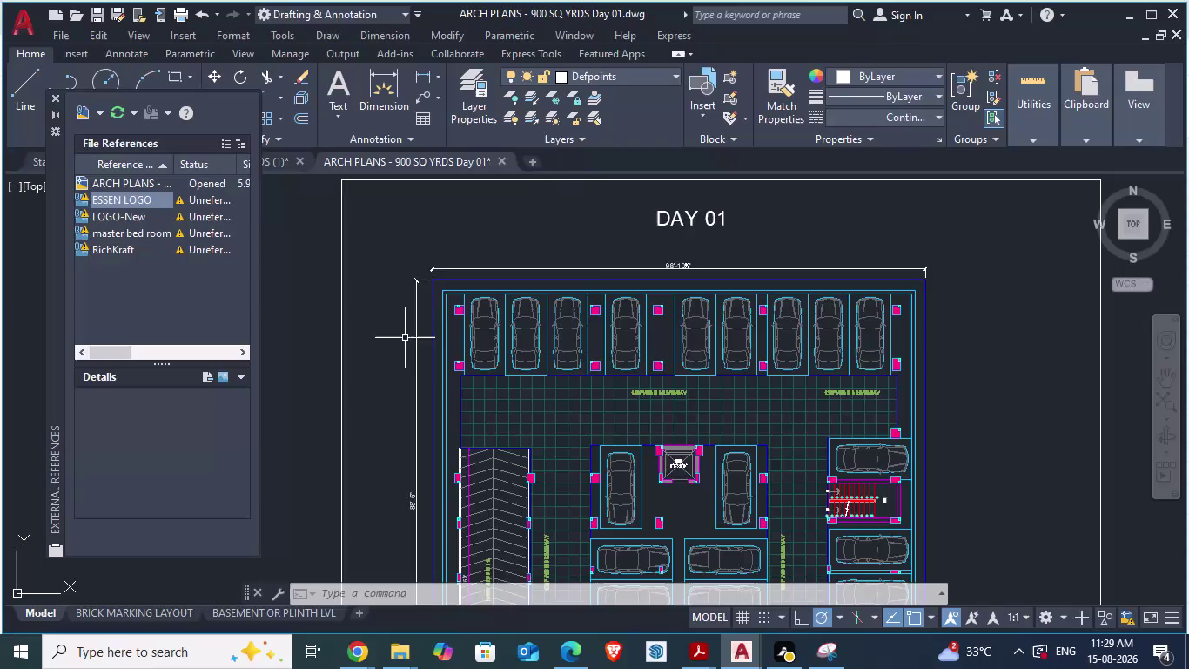
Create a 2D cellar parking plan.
Enable 'Maintain a log file' on the Open and Save tab of Options (OP) and apply.
scroll(down, 3)
scroll(up, 3)
scroll(up, 3)
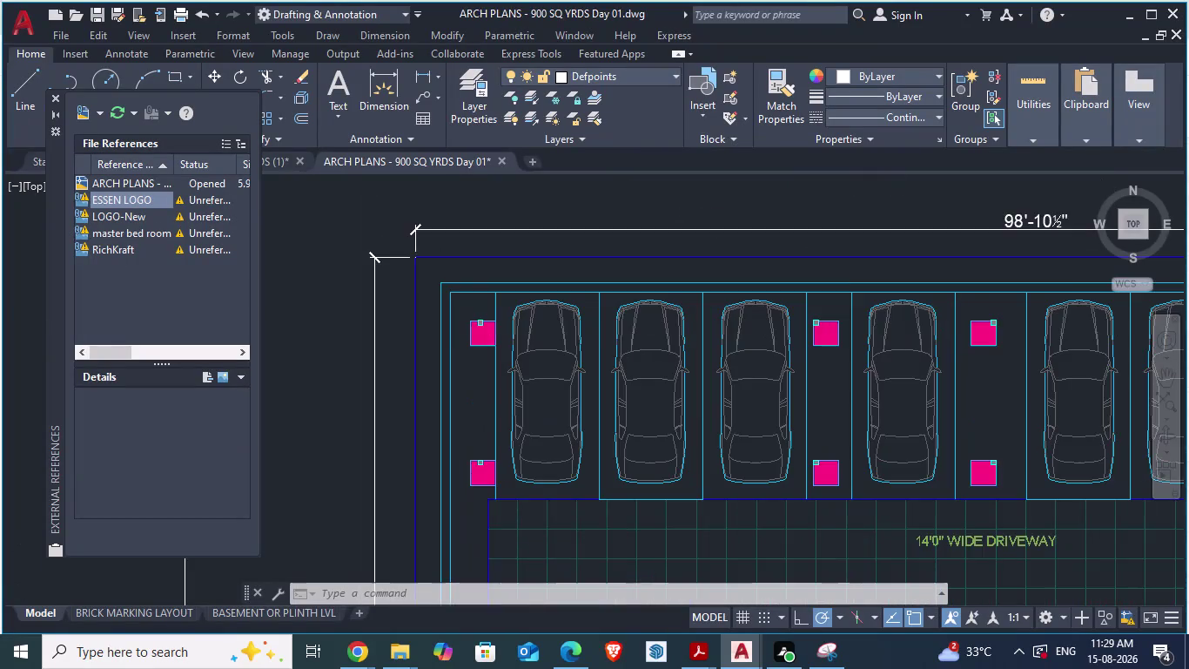
scroll(down, 3)
scroll(down, 3)
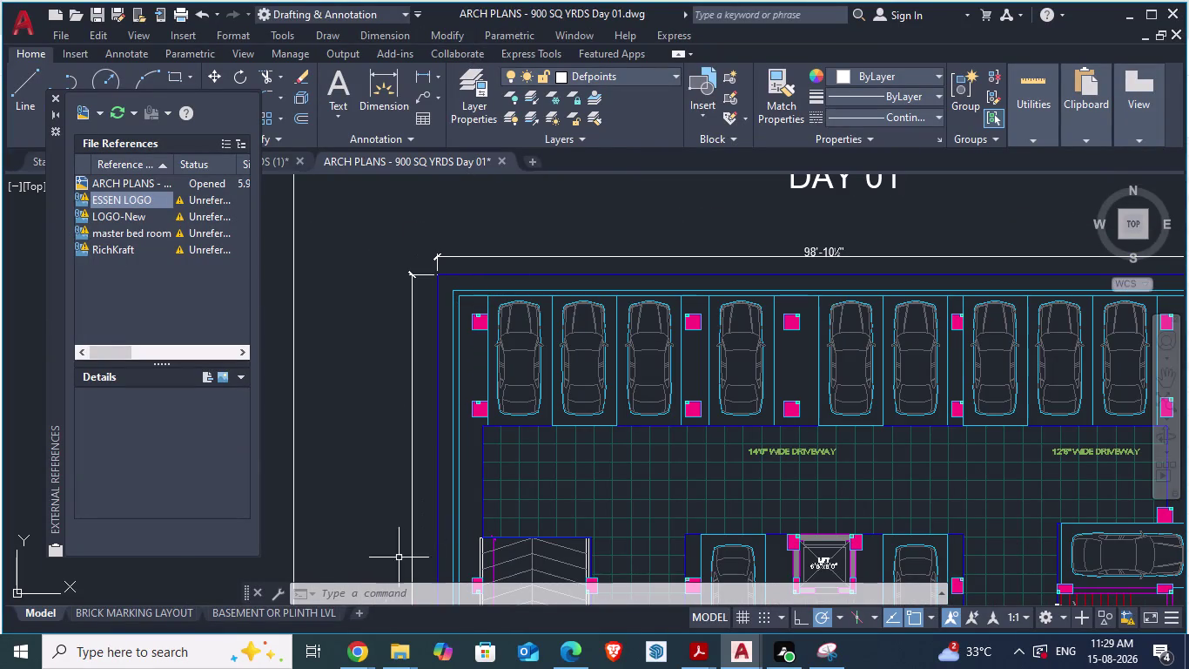
click(359, 594)
text(o)
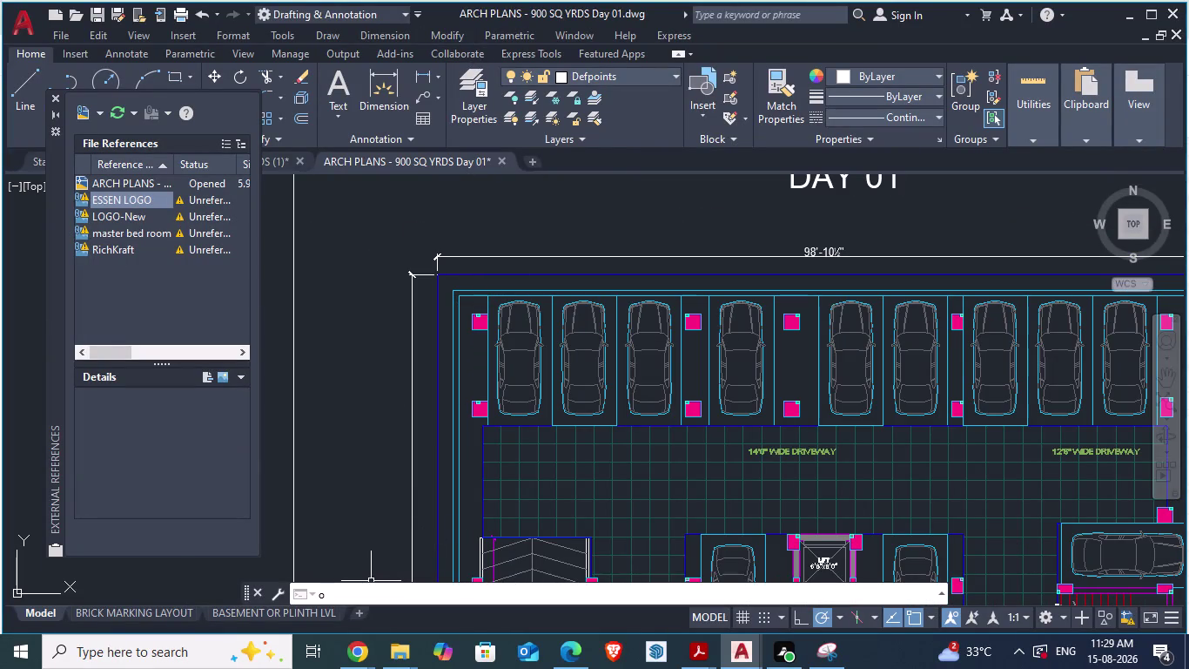
text(p)
key(Return)
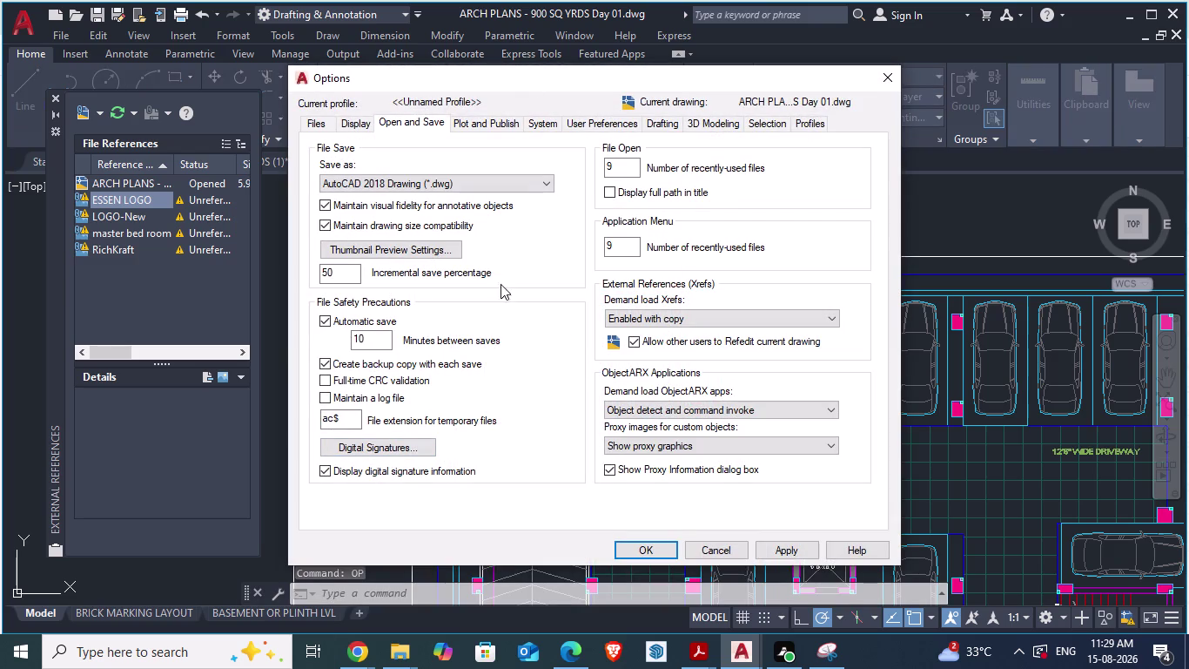
click(329, 395)
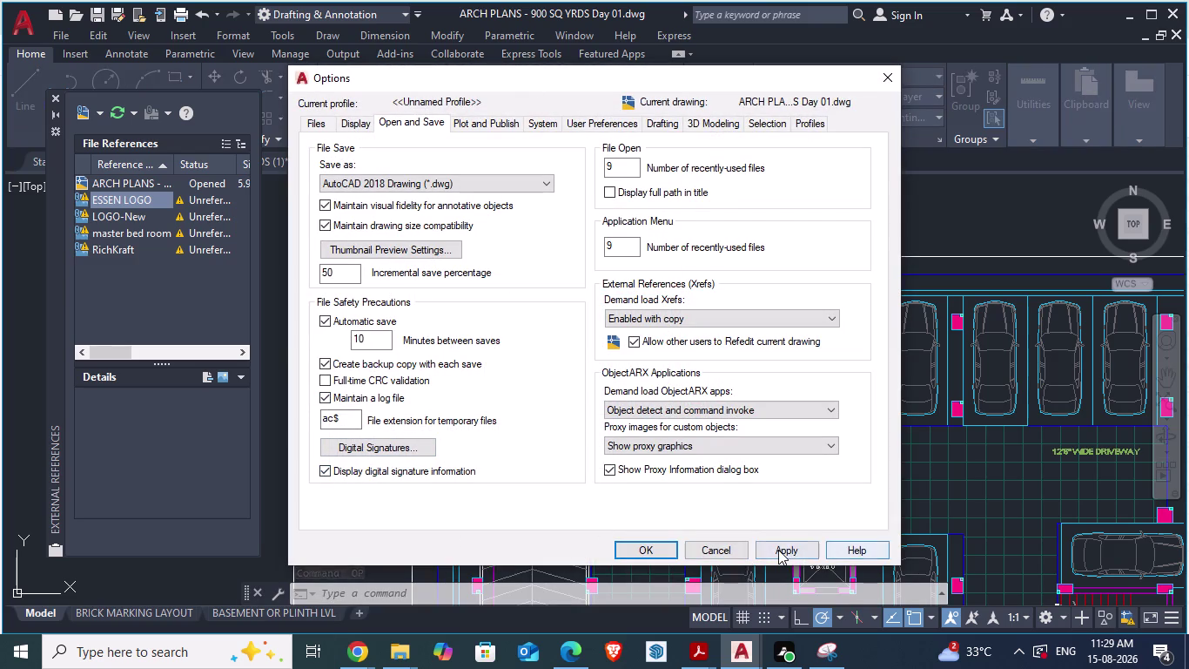
click(779, 549)
click(648, 550)
scroll(down, 3)
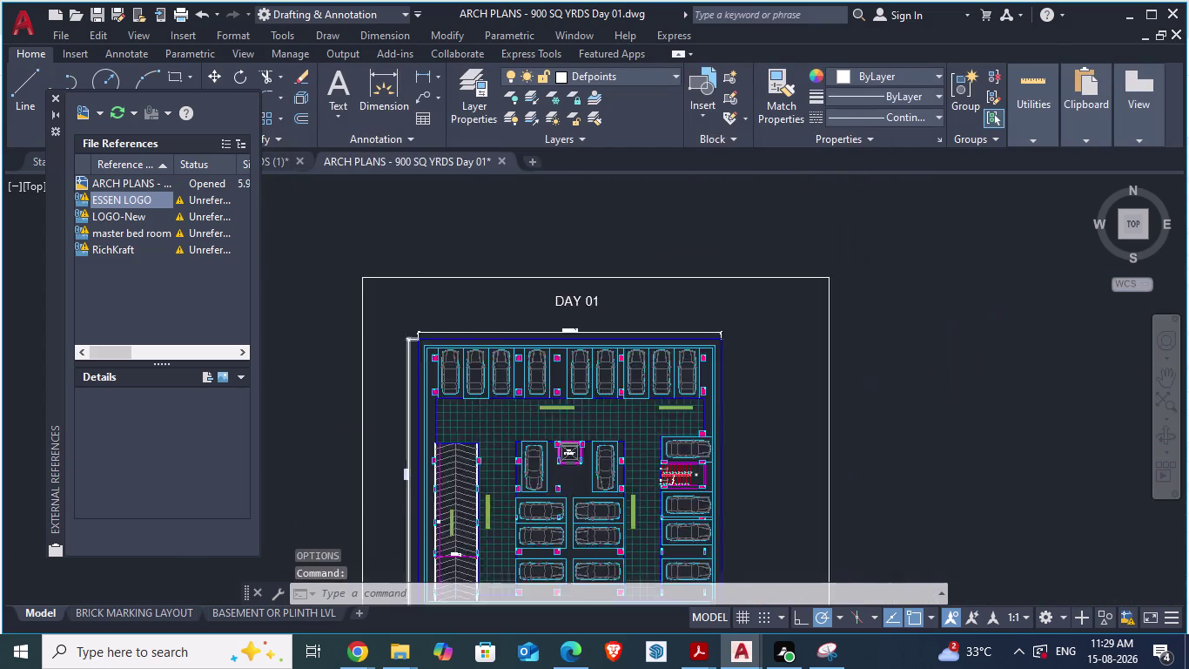
Zoom around the plan to view the road and CELLAR FLOOR title, then show the File menu.
scroll(up, 3)
scroll(up, 3)
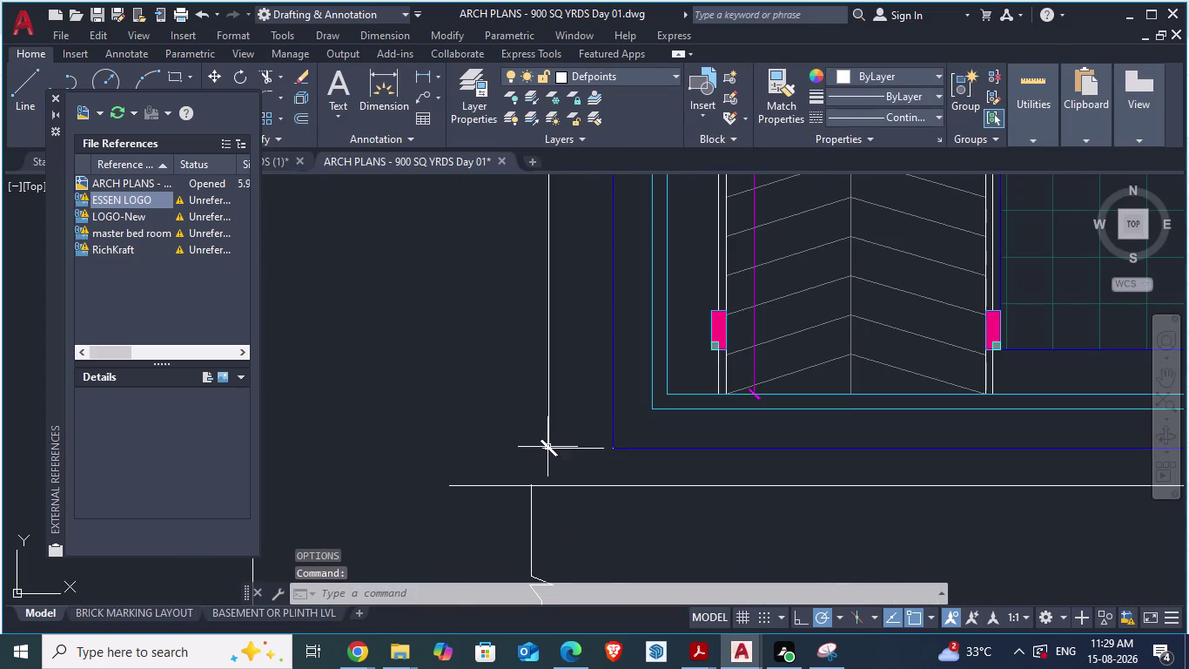
scroll(down, 3)
scroll(up, 3)
scroll(down, 3)
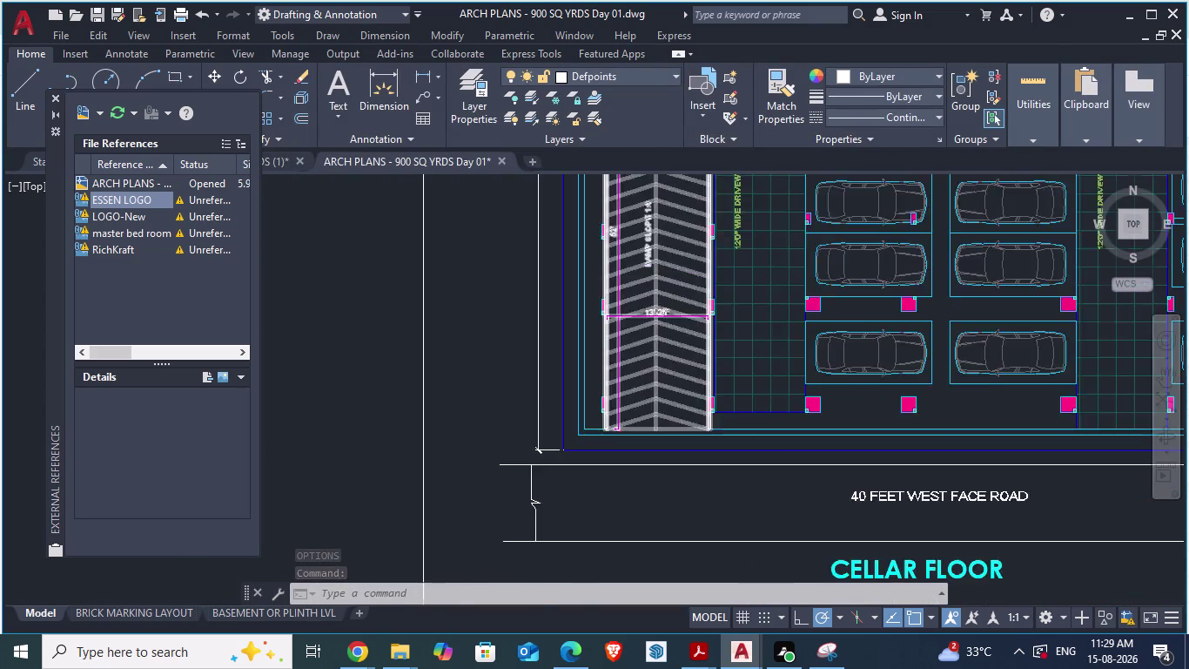
scroll(down, 3)
scroll(up, 3)
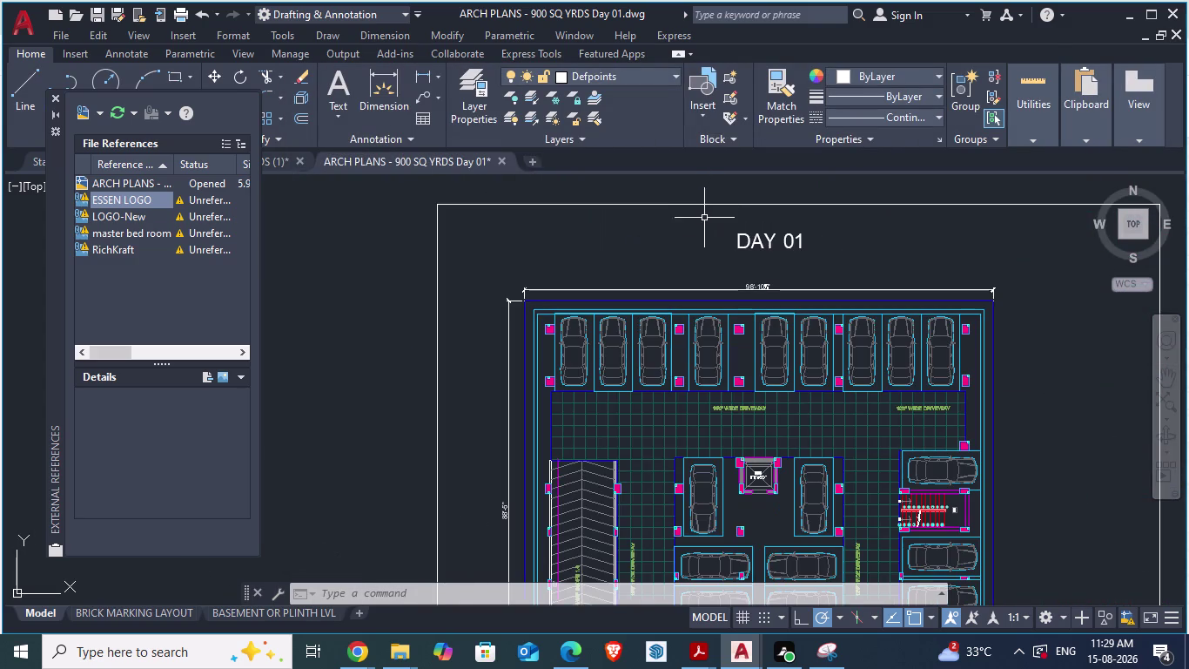
scroll(up, 3)
scroll(down, 3)
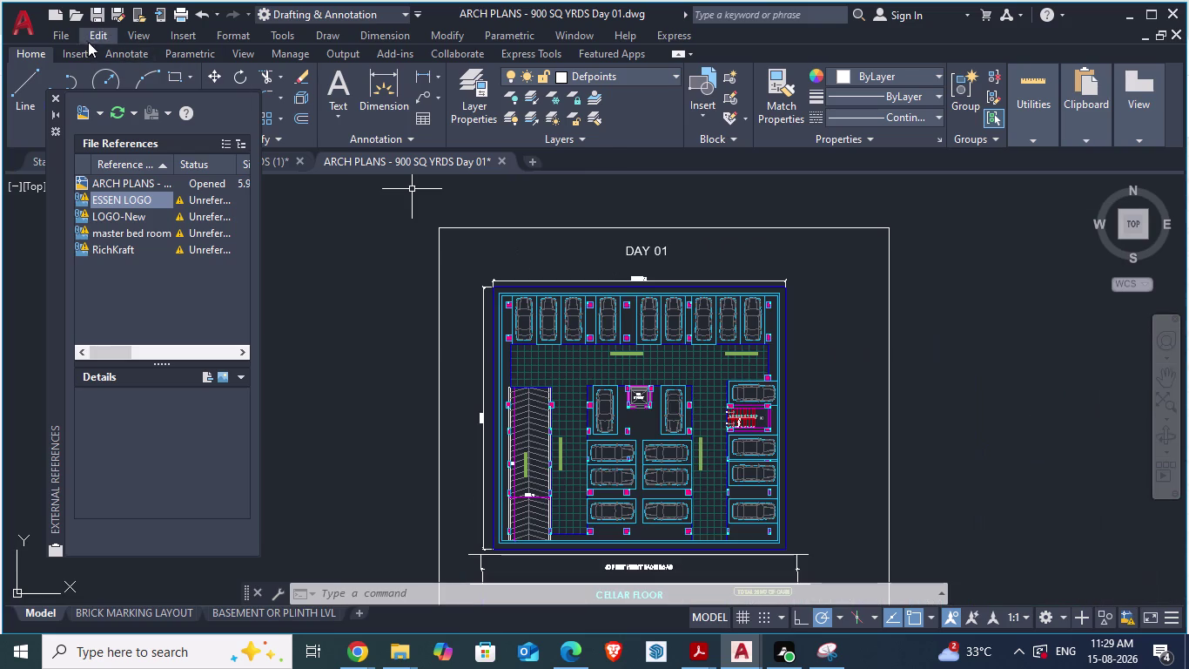
click(64, 37)
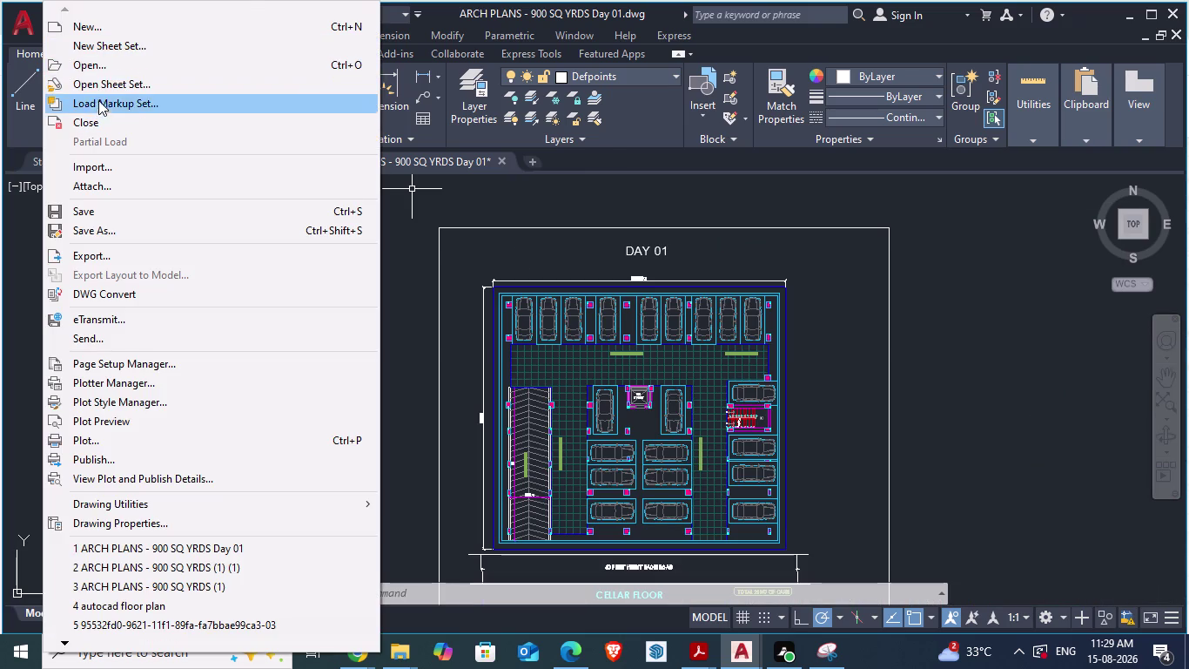
Create the blank drawing Drawing1 from the acadiso template.
click(106, 30)
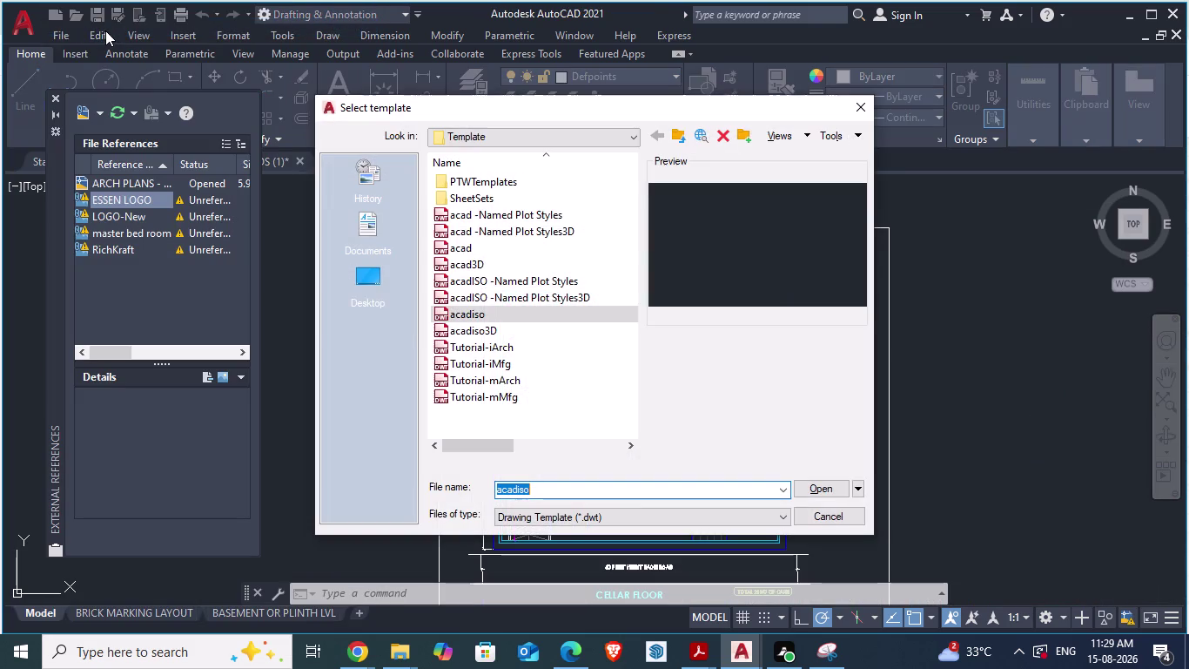
click(816, 489)
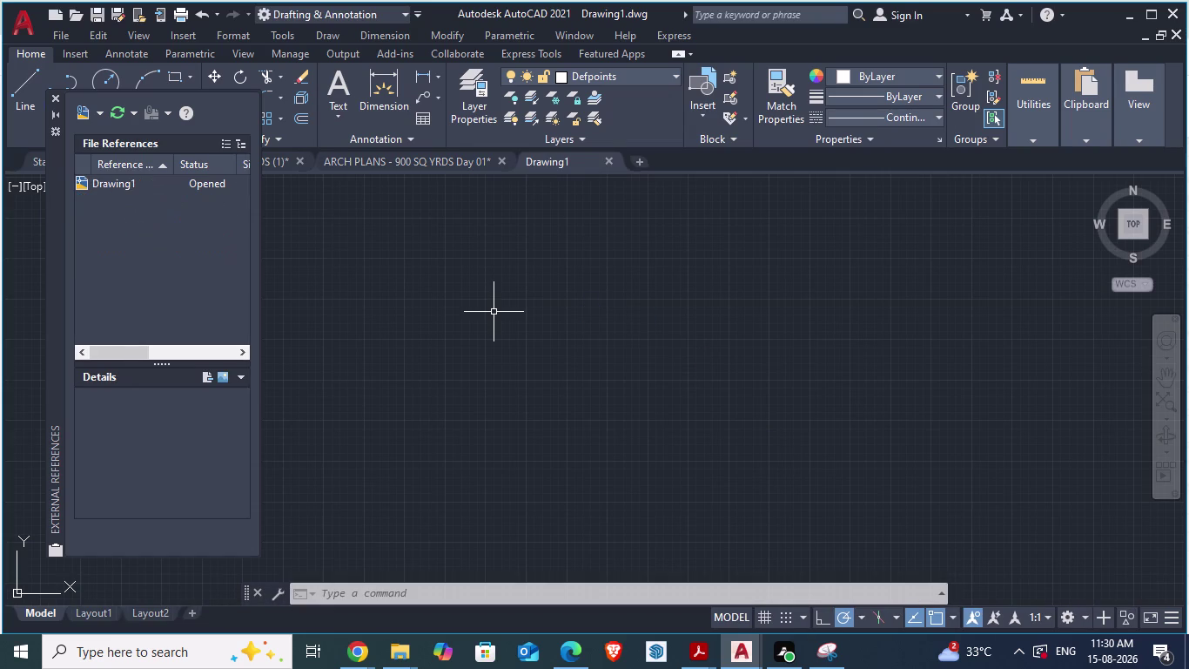
click(57, 35)
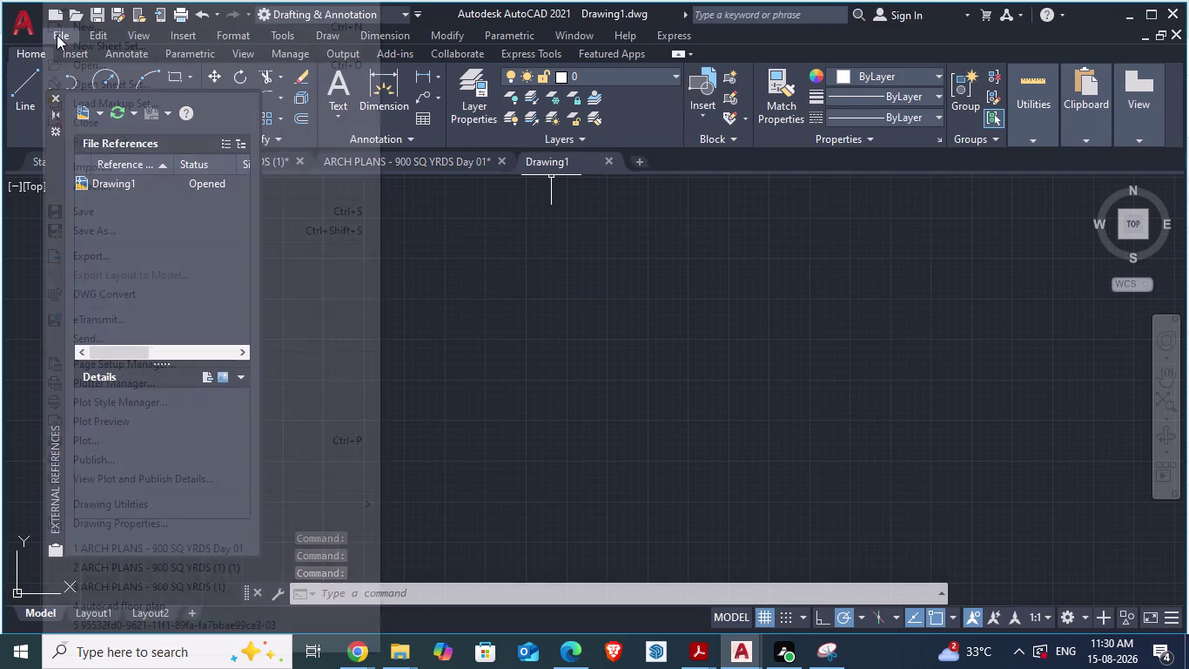
Save the drawing as 'cellar day1' in Desktop > Intern > 15-8-26.
click(111, 231)
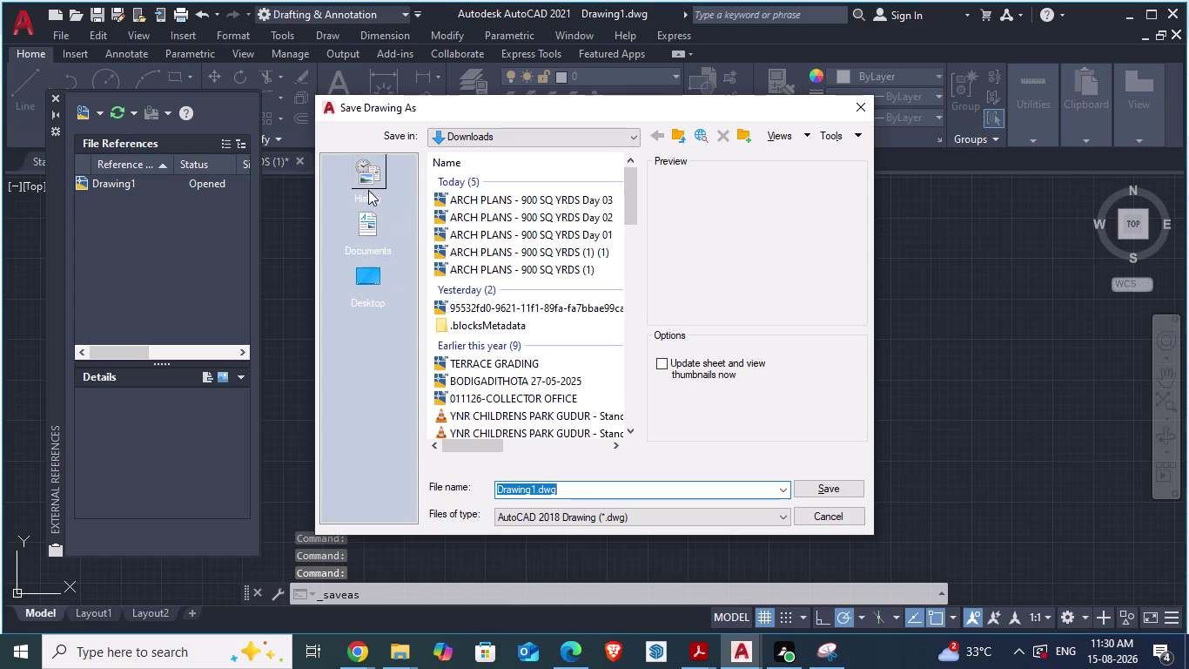
double_click(366, 283)
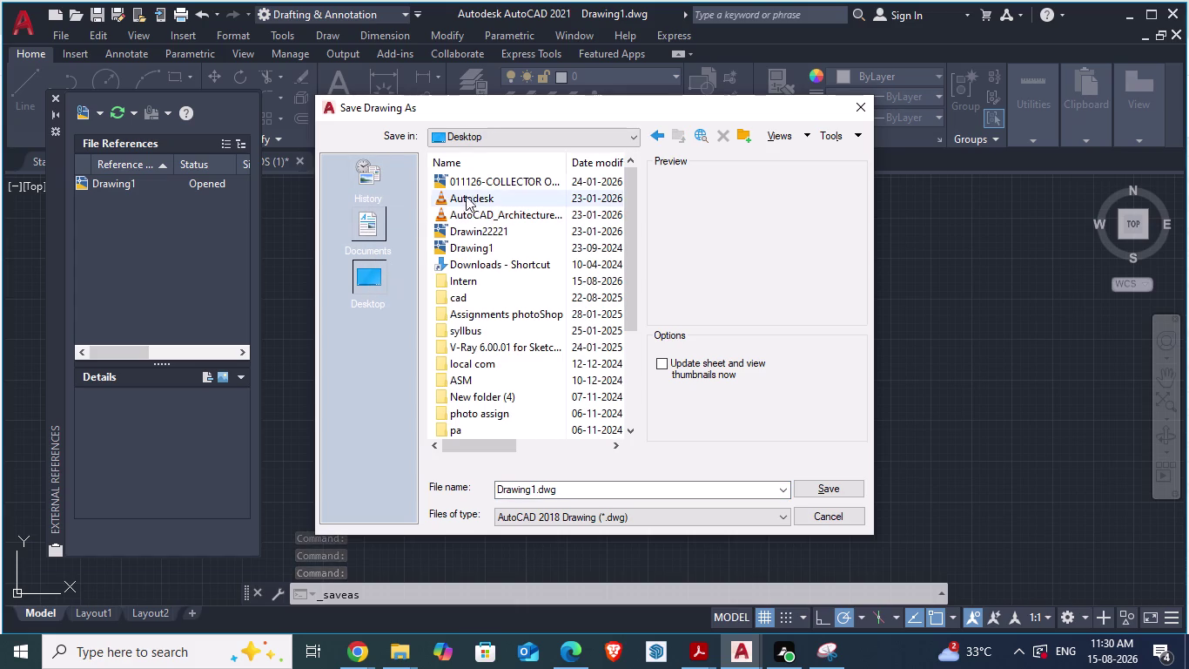
double_click(470, 282)
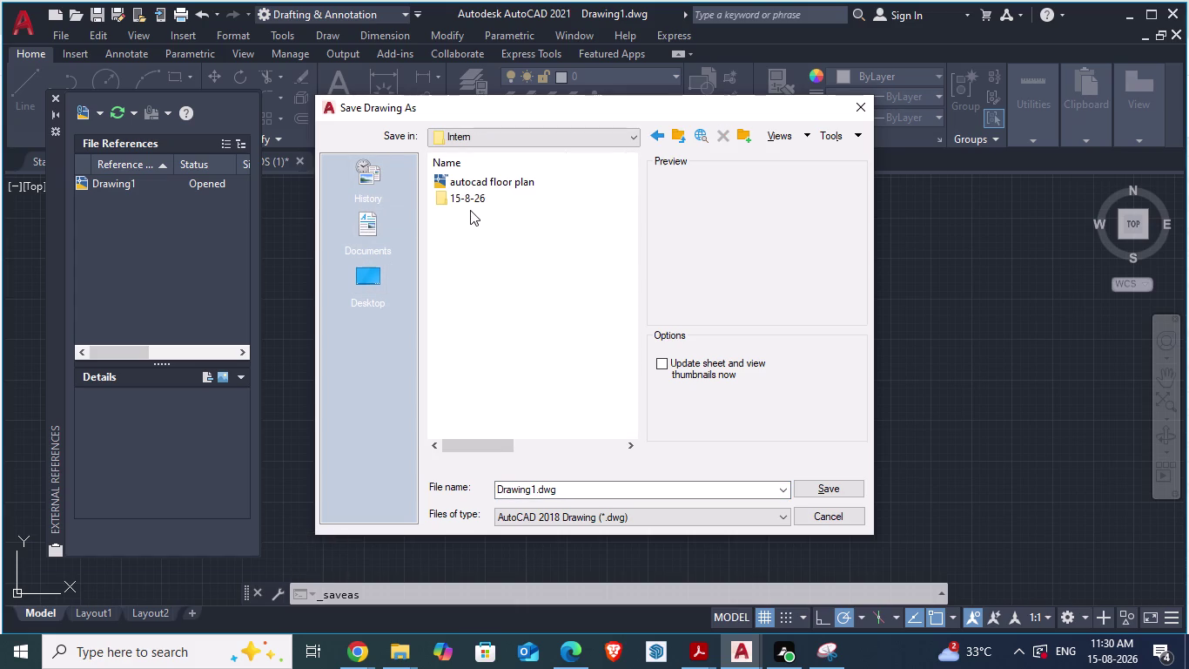
double_click(468, 204)
click(506, 306)
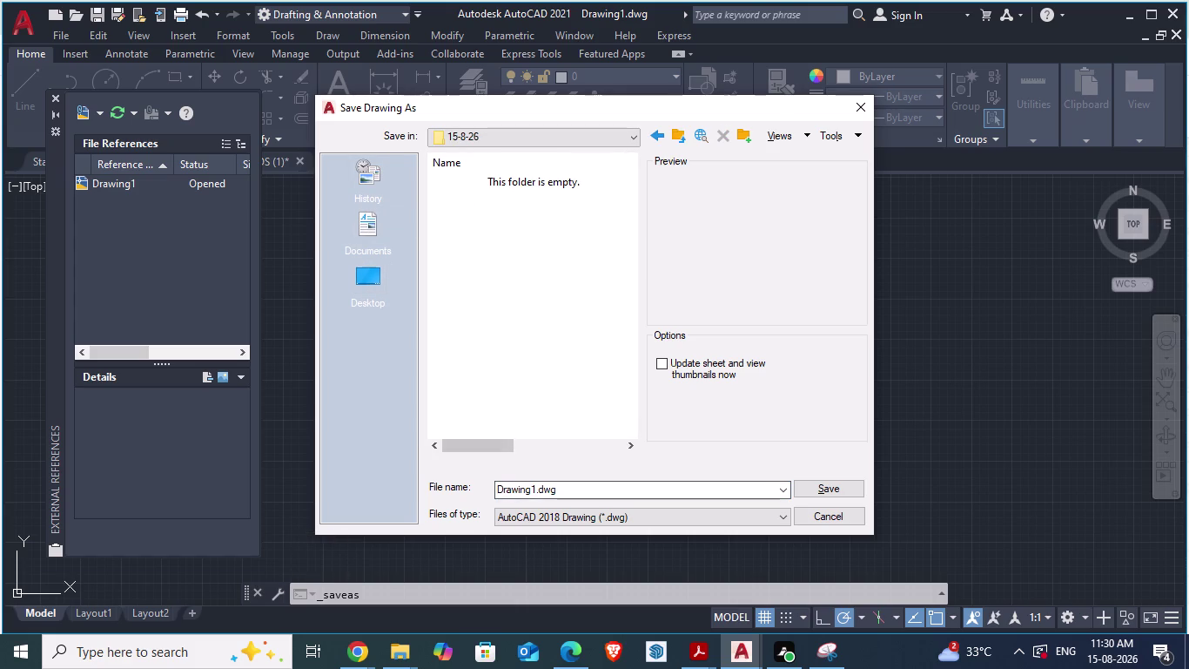
click(567, 484)
text(cel)
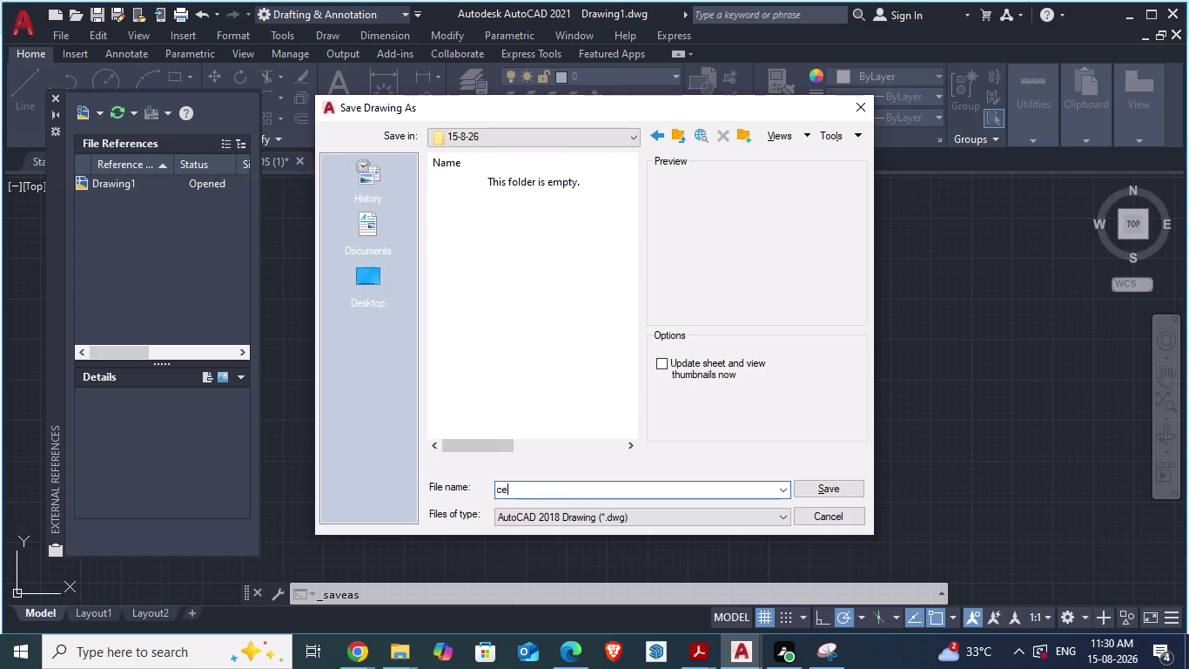
text(lar)
key(space)
text(day)
key(1)
click(823, 485)
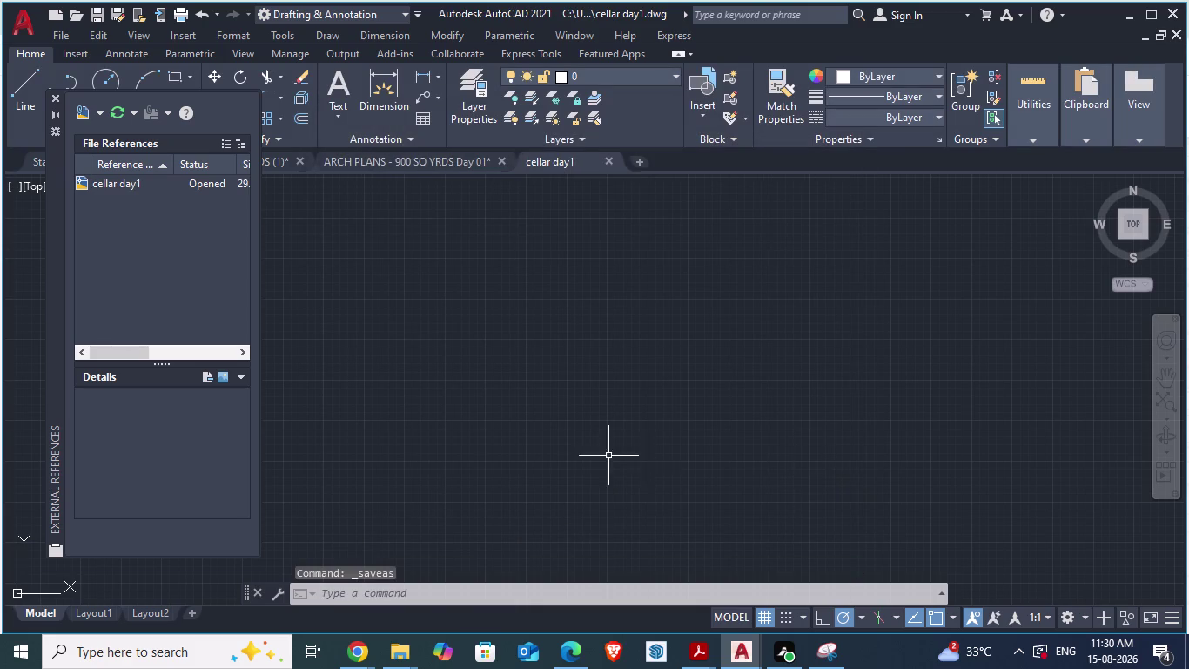
Return to the ARCH PLANS - 900 SQ YRDS Day 01 parking plan and its External References palette.
scroll(down, 3)
scroll(down, 3)
scroll(down, 3)
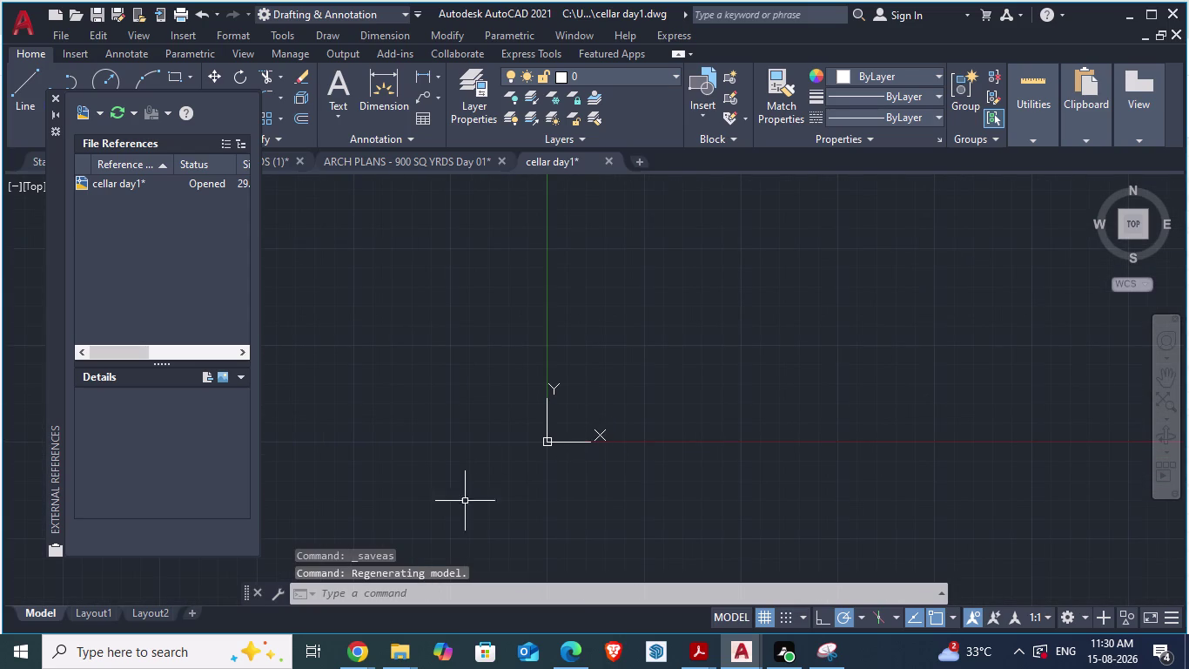
scroll(down, 3)
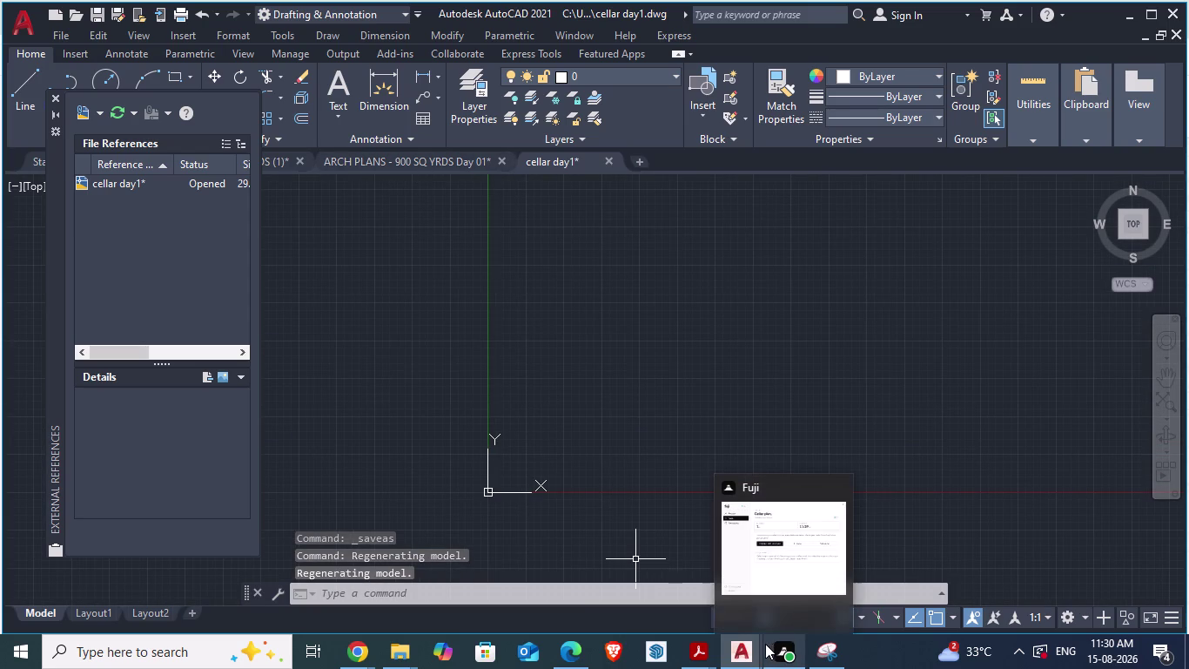
click(734, 577)
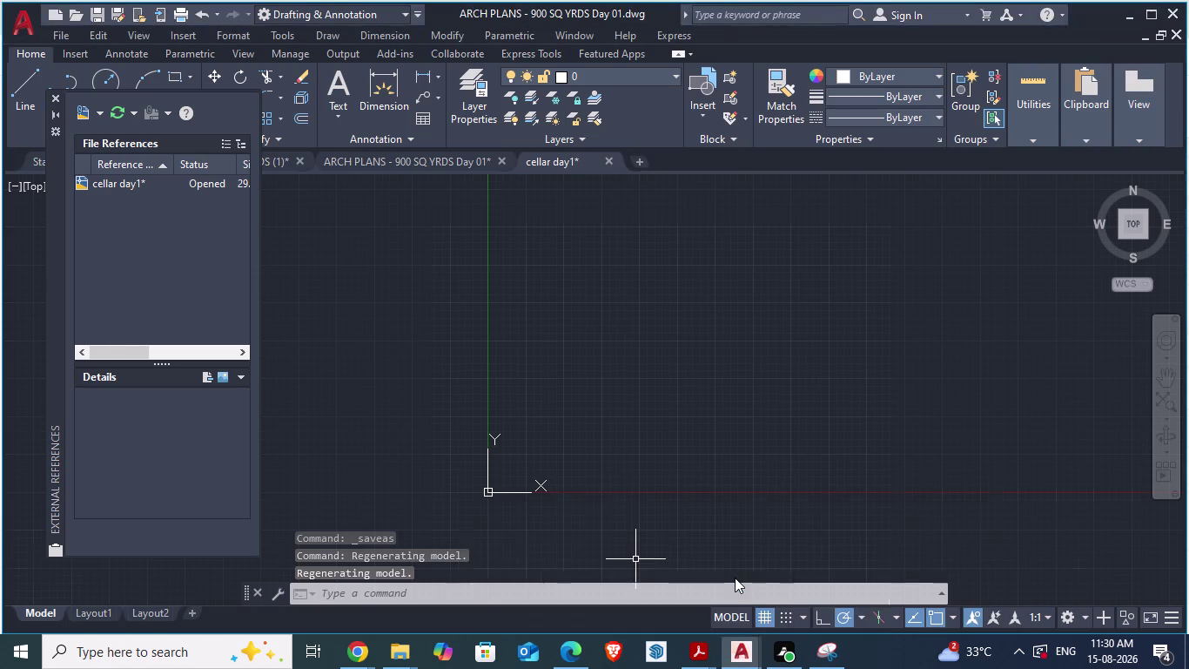
scroll(up, 3)
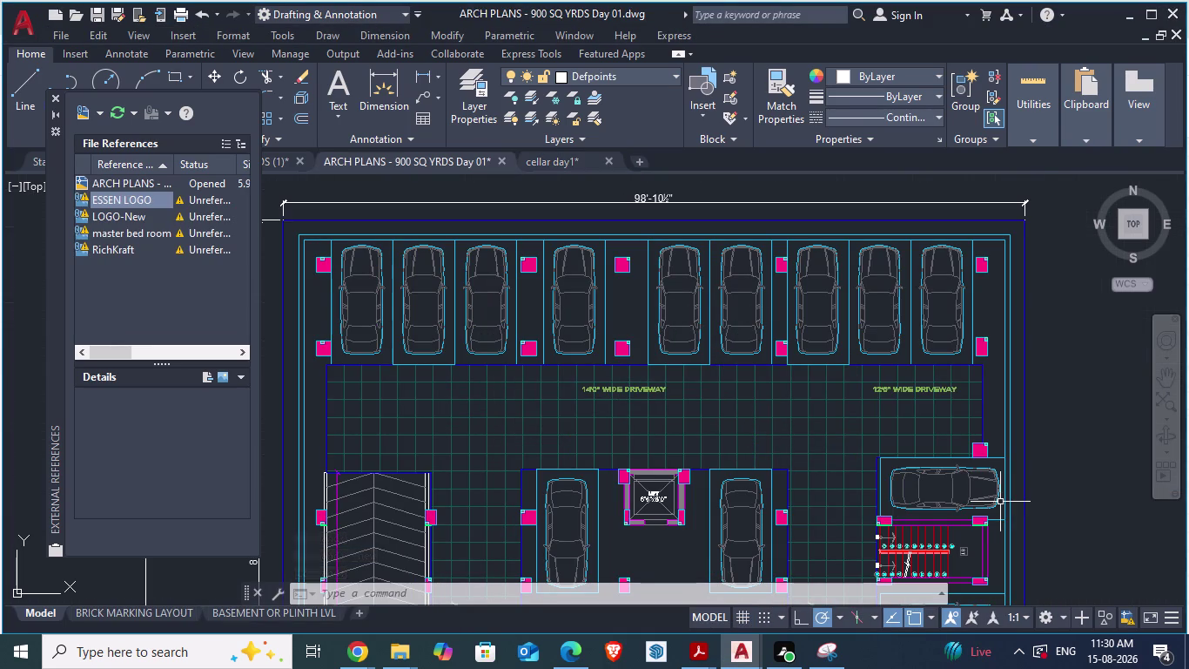
Inspect the parking layout and its car block, then display the 32 x 37 ground column plan PDF.
scroll(down, 3)
scroll(down, 3)
scroll(up, 3)
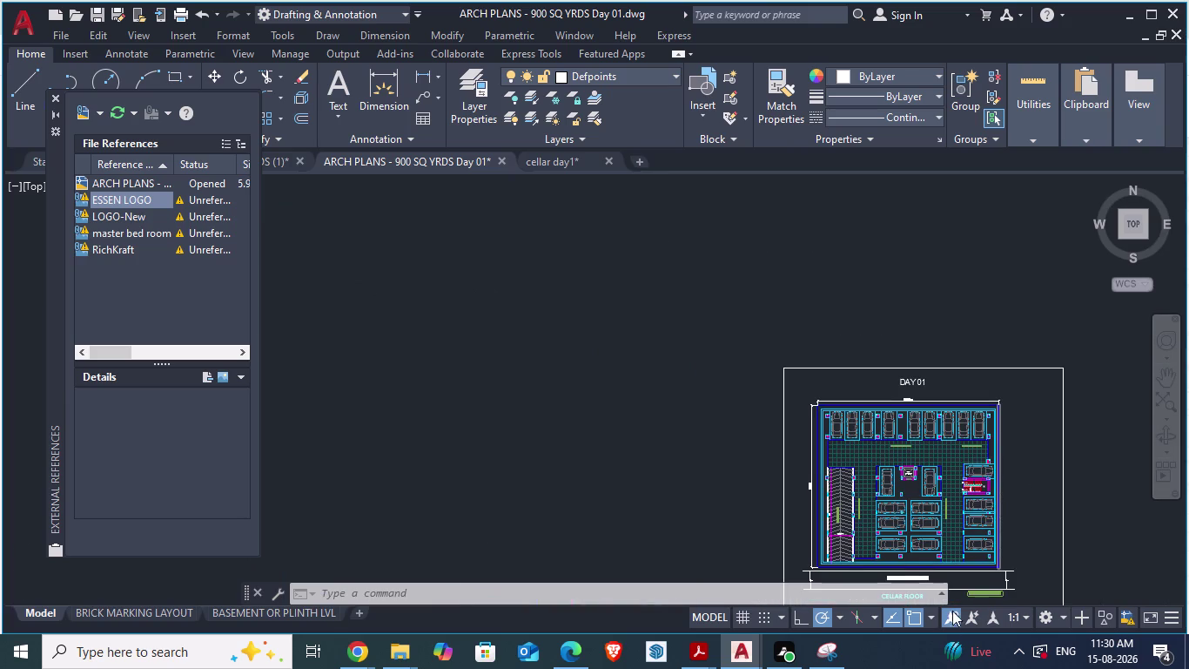
scroll(up, 3)
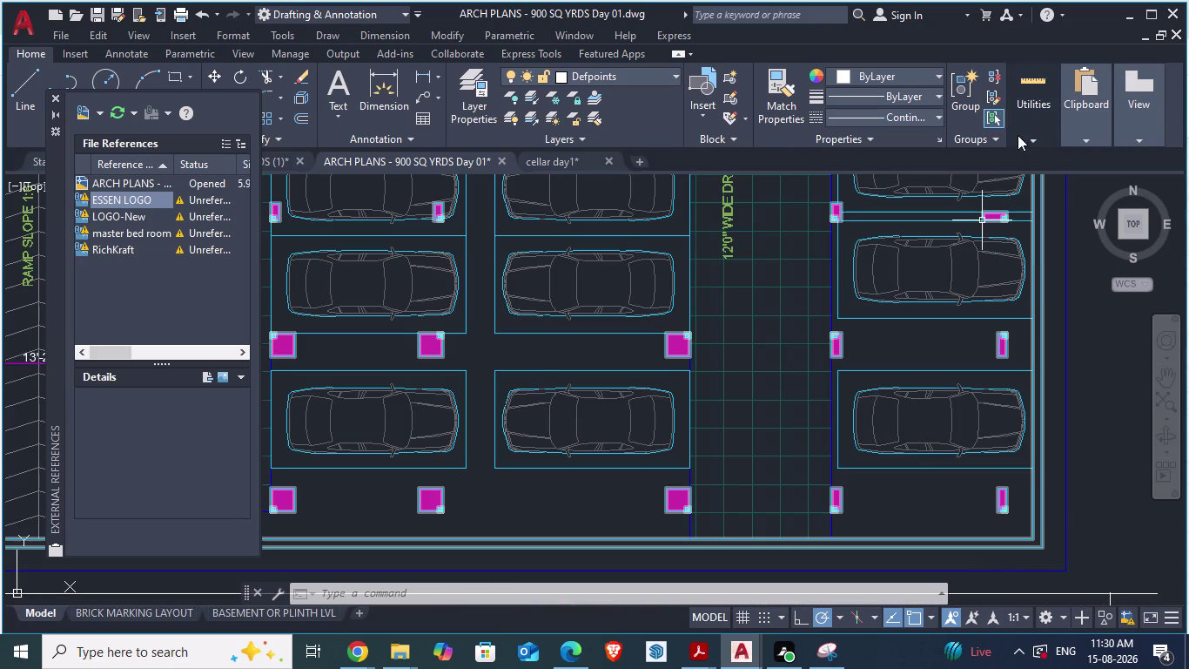
click(729, 134)
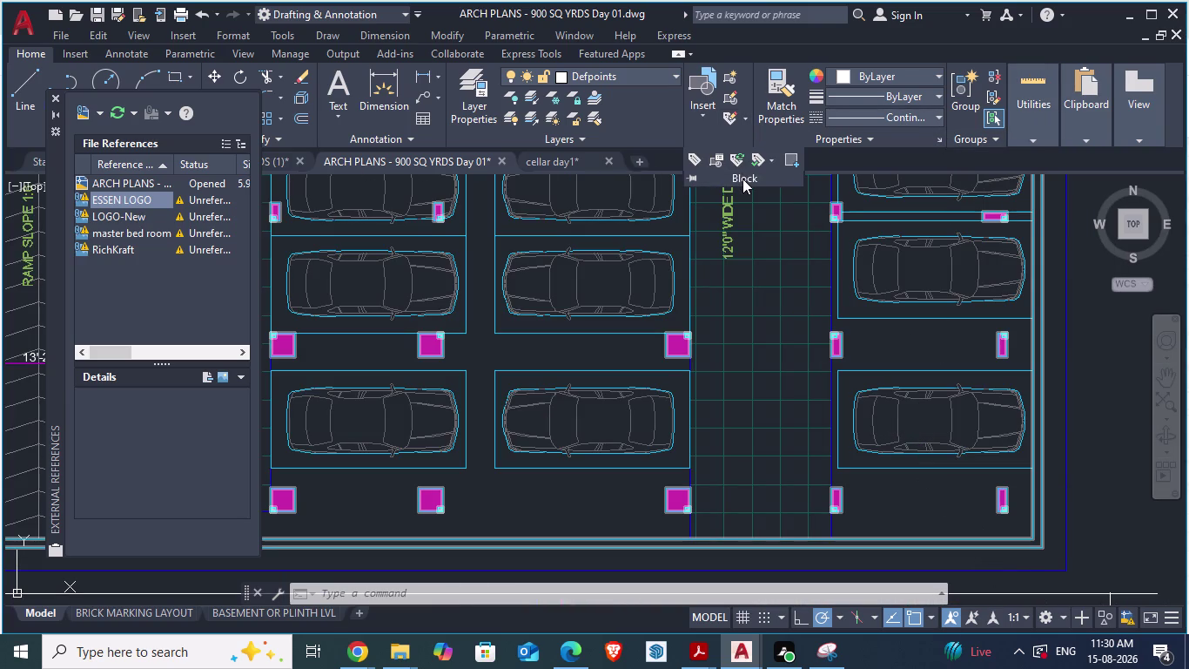
click(742, 179)
click(734, 137)
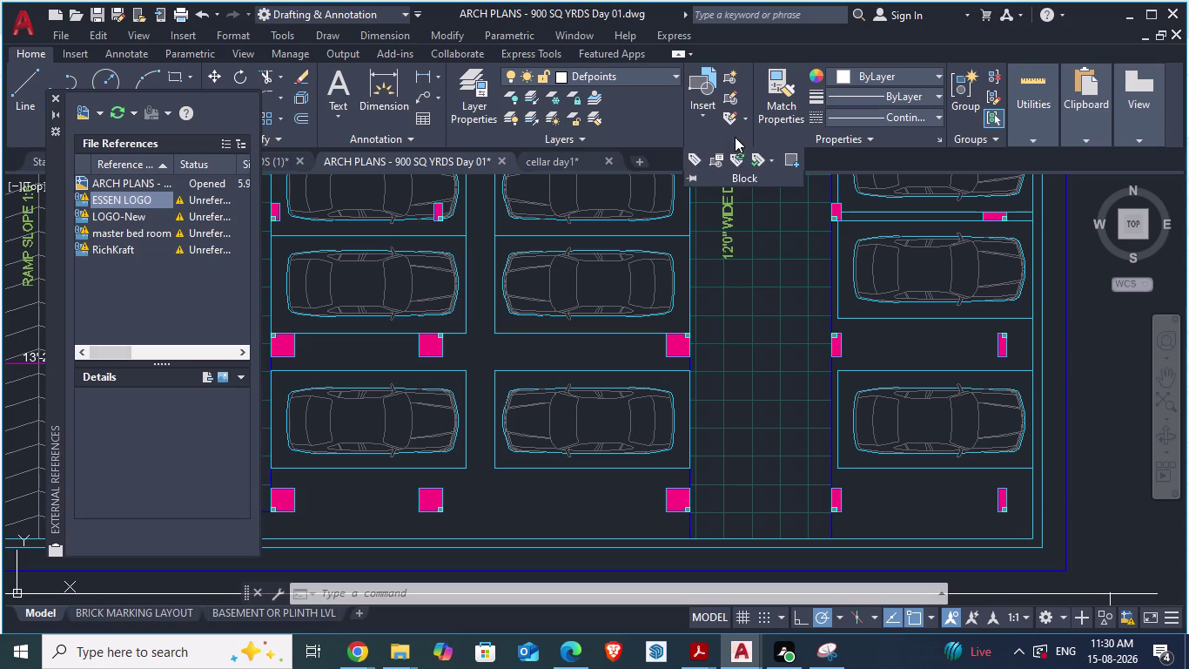
click(741, 172)
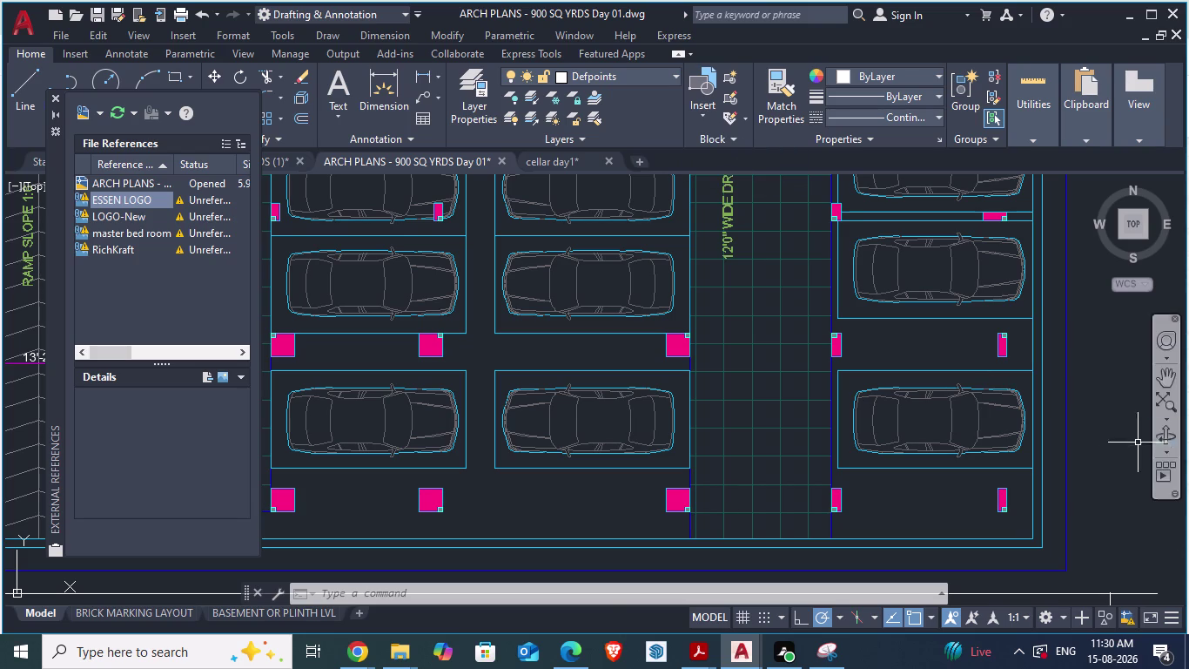
click(1120, 443)
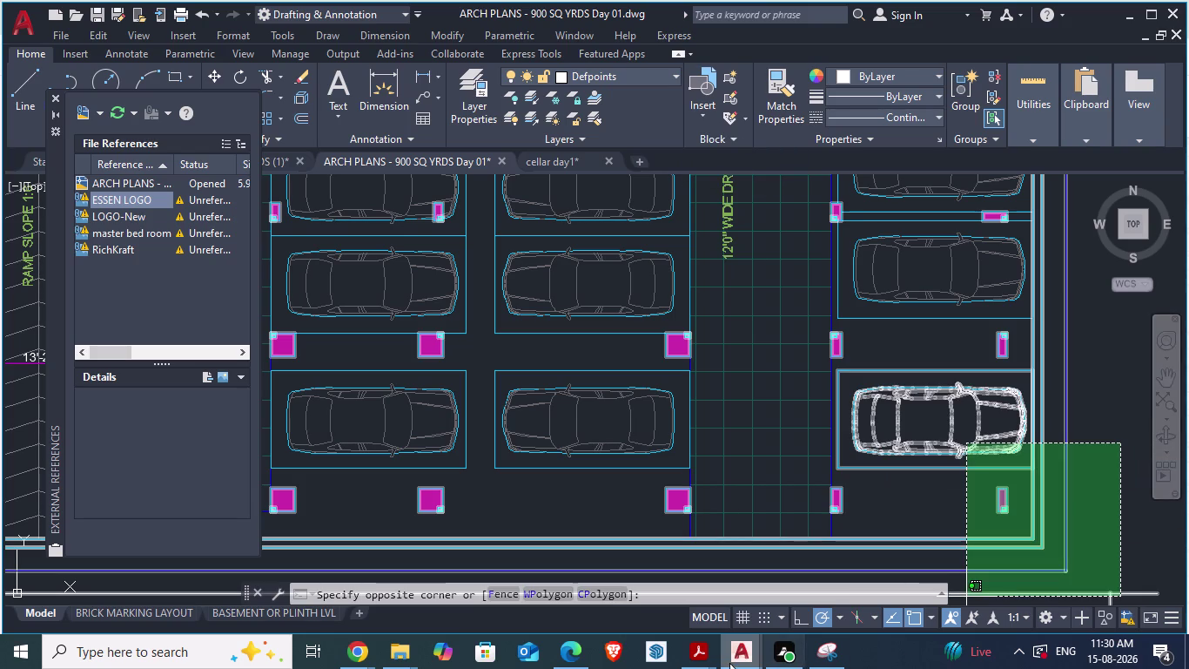
click(692, 648)
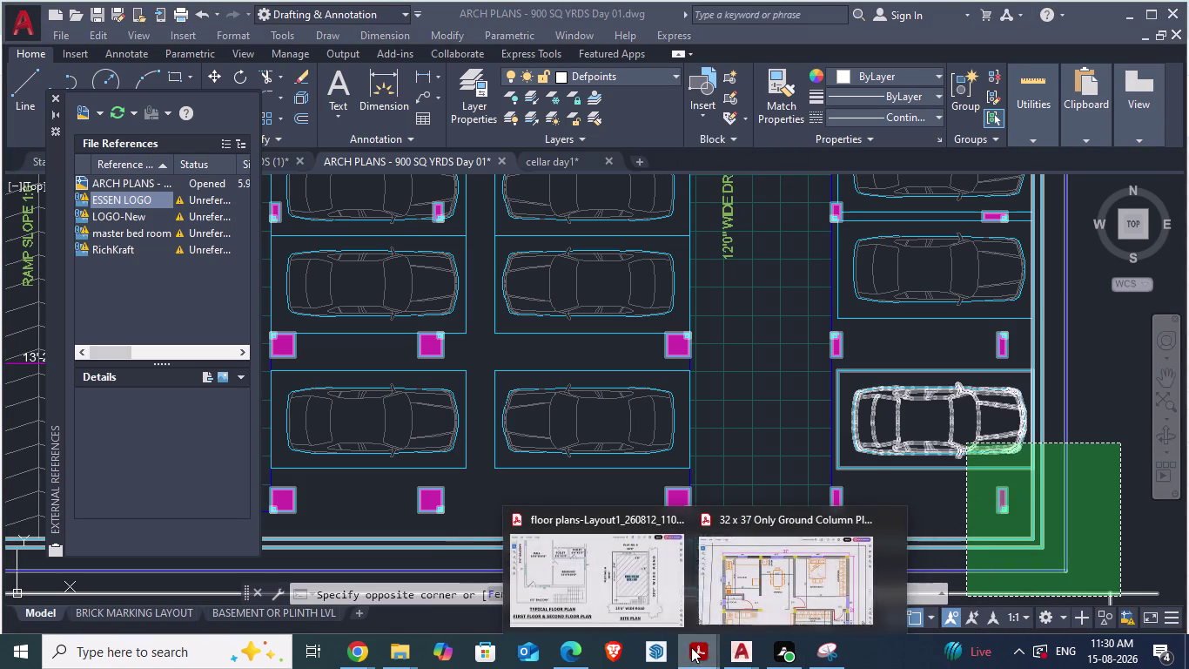
click(756, 555)
Scroll through the ground floor plan PDF to review its rooms.
scroll(down, 3)
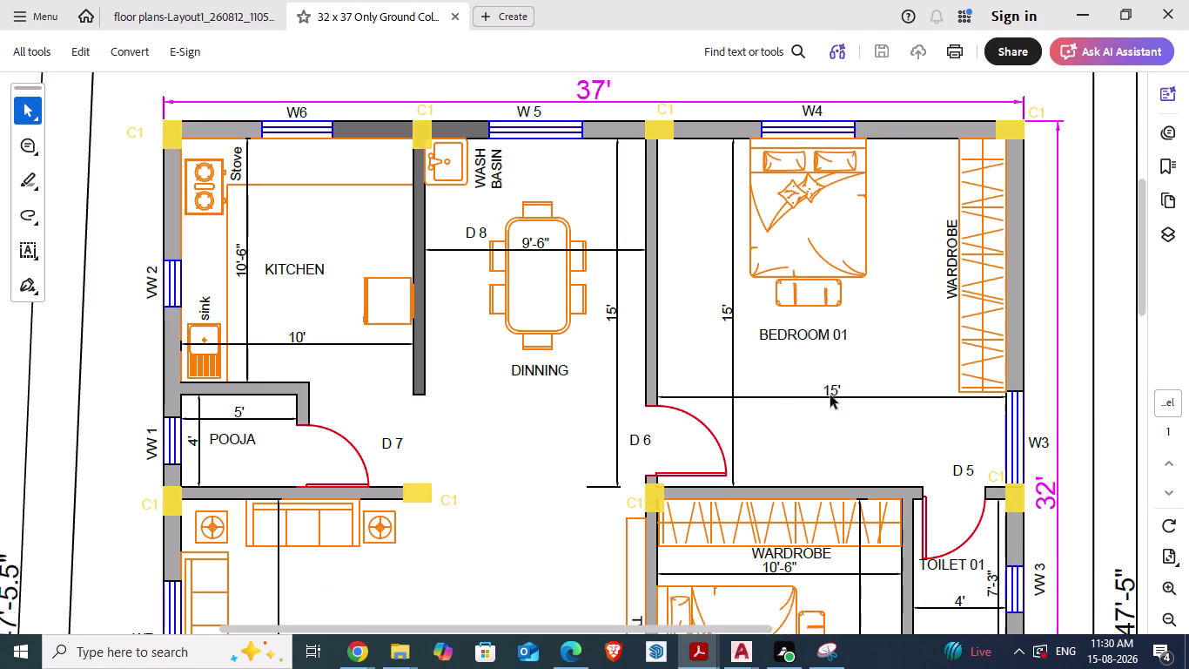
scroll(down, 3)
scroll(down, 3)
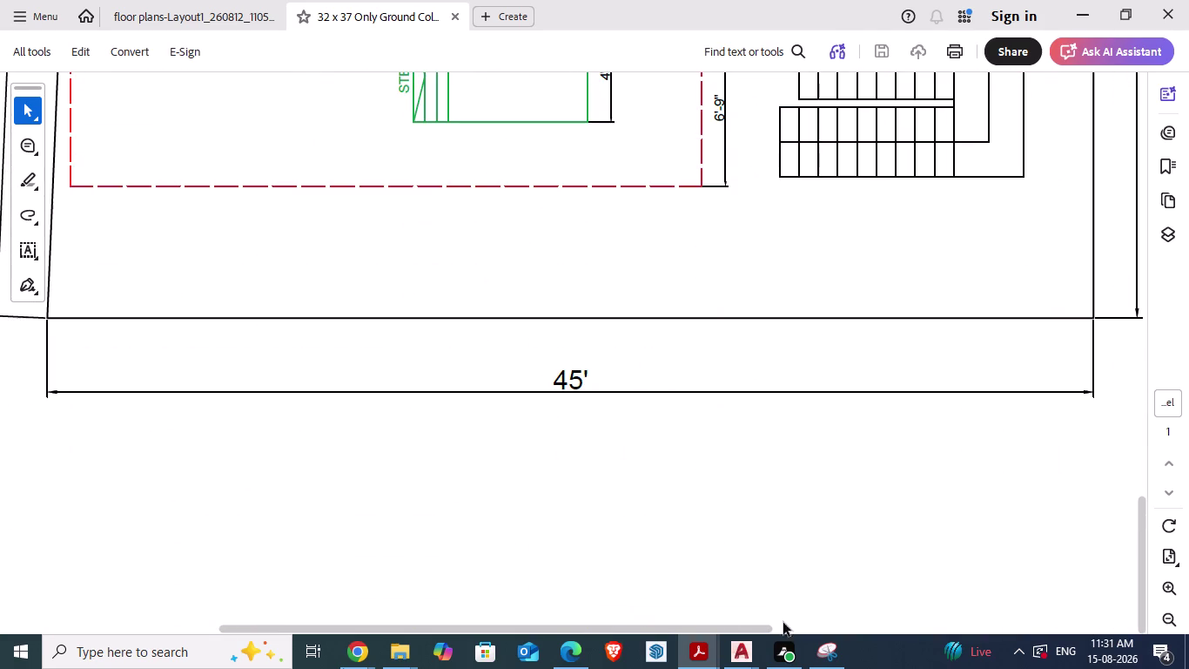
scroll(up, 3)
scroll(up, 3)
scroll(up, 3)
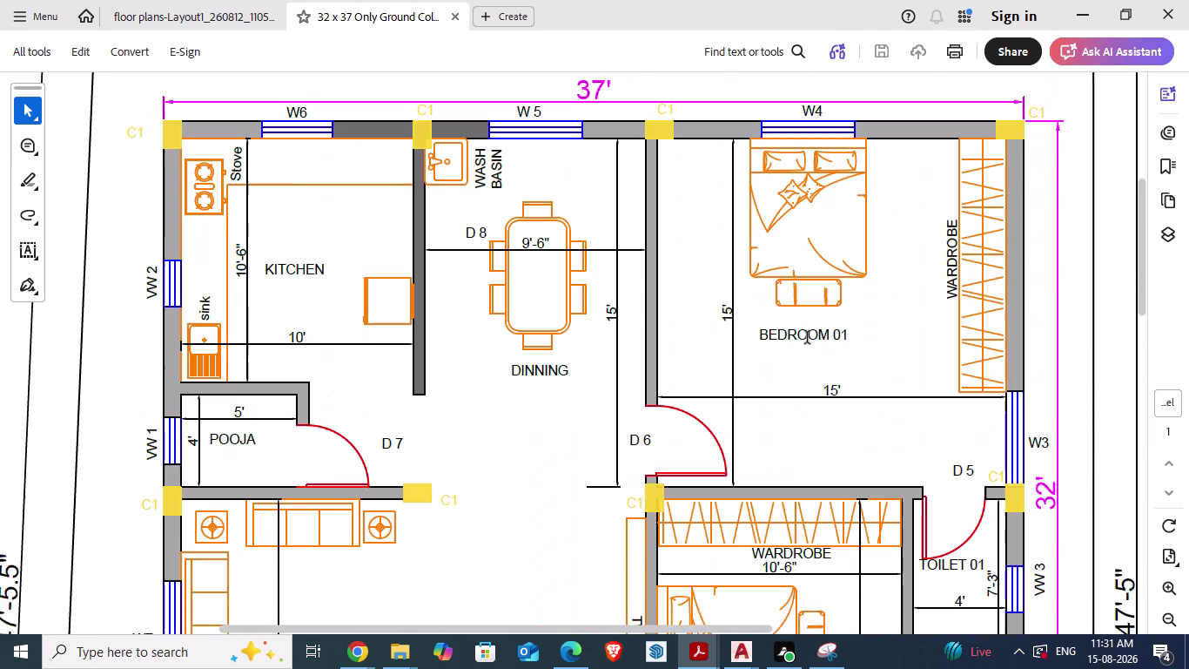
scroll(up, 3)
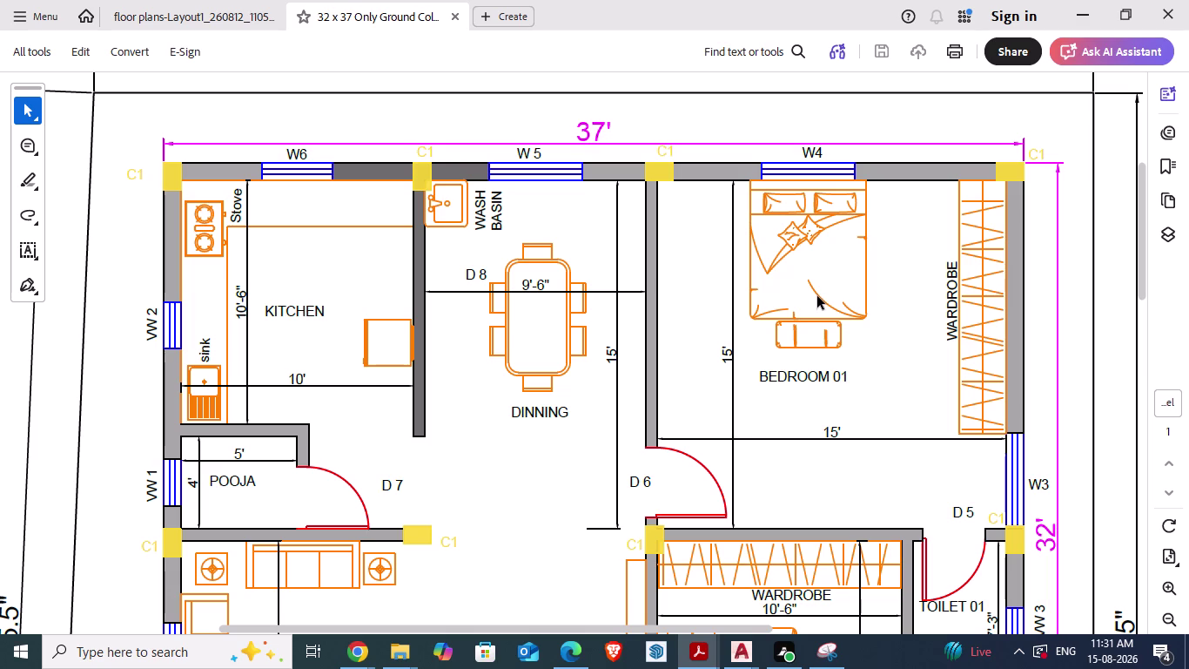
scroll(down, 3)
scroll(down, 3)
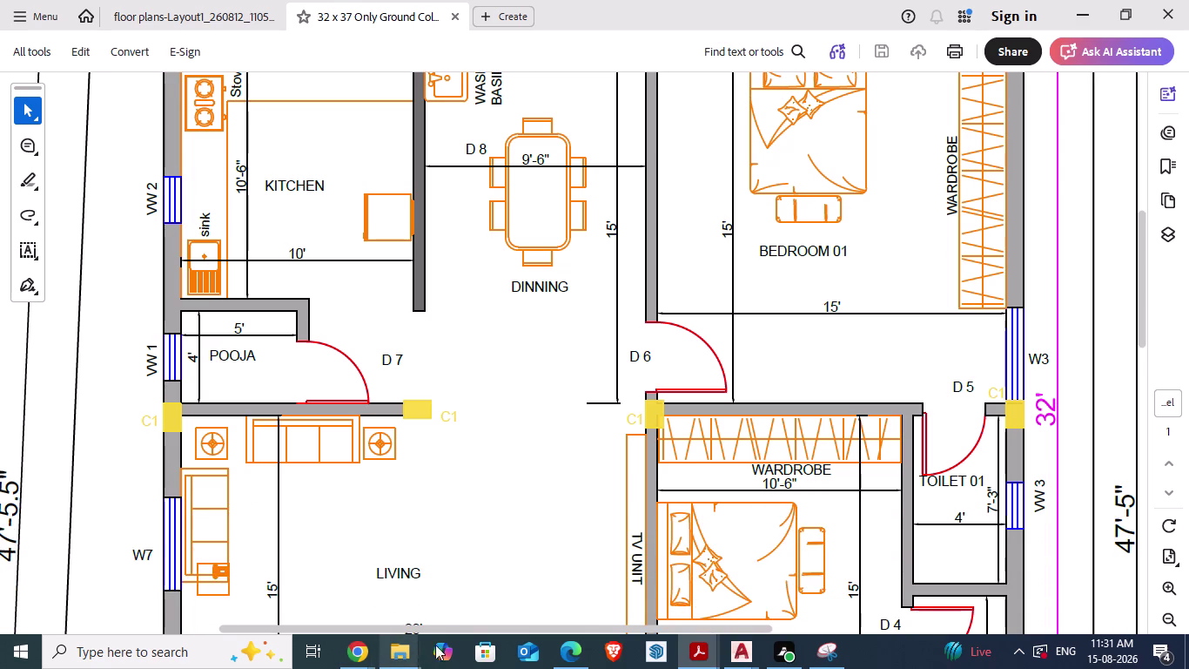
Briefly switch to the cellar day1 drawing, then launch SketchUp Pro 2022 with an untitled model.
click(669, 654)
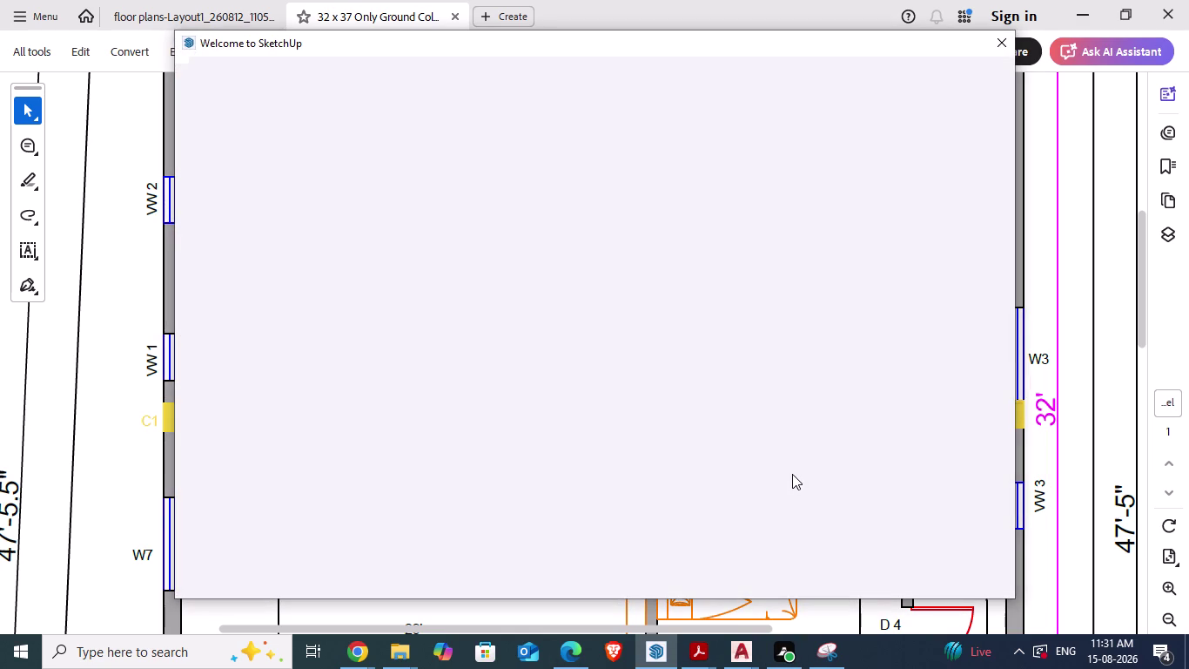
click(519, 185)
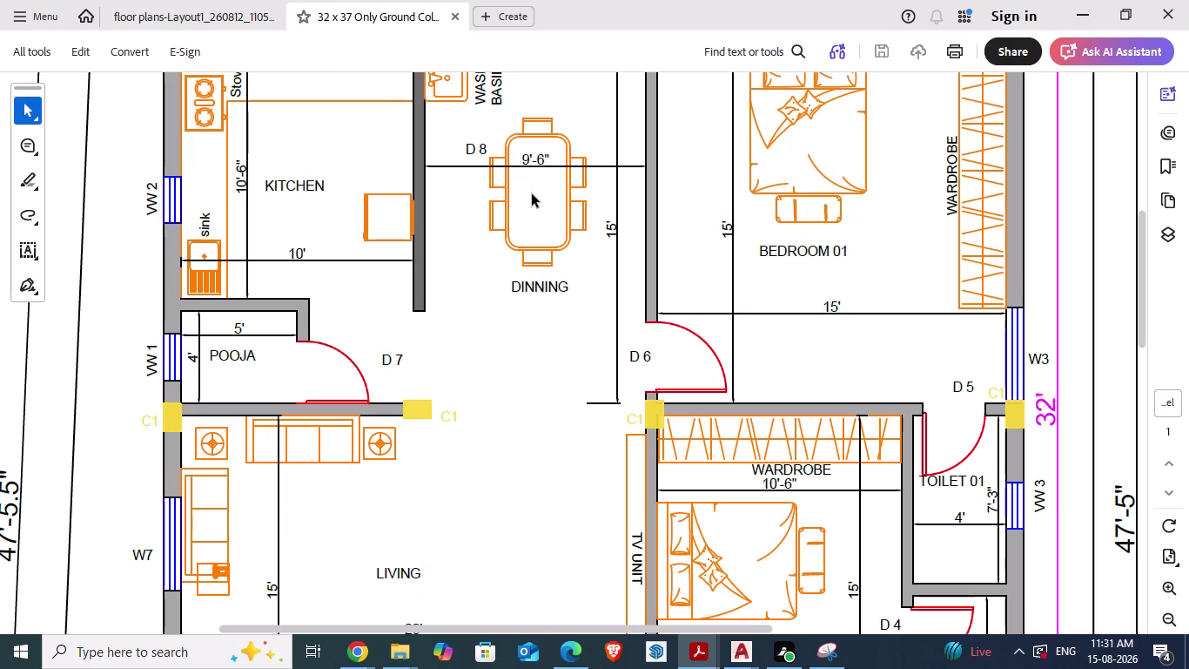
click(751, 653)
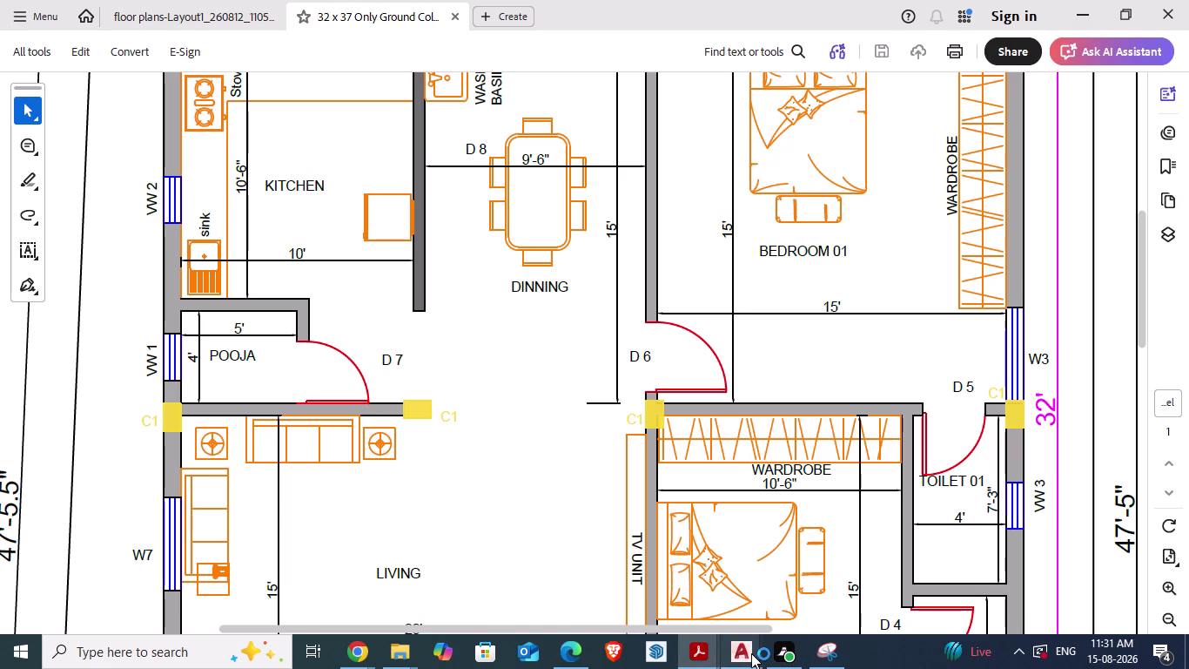
click(981, 606)
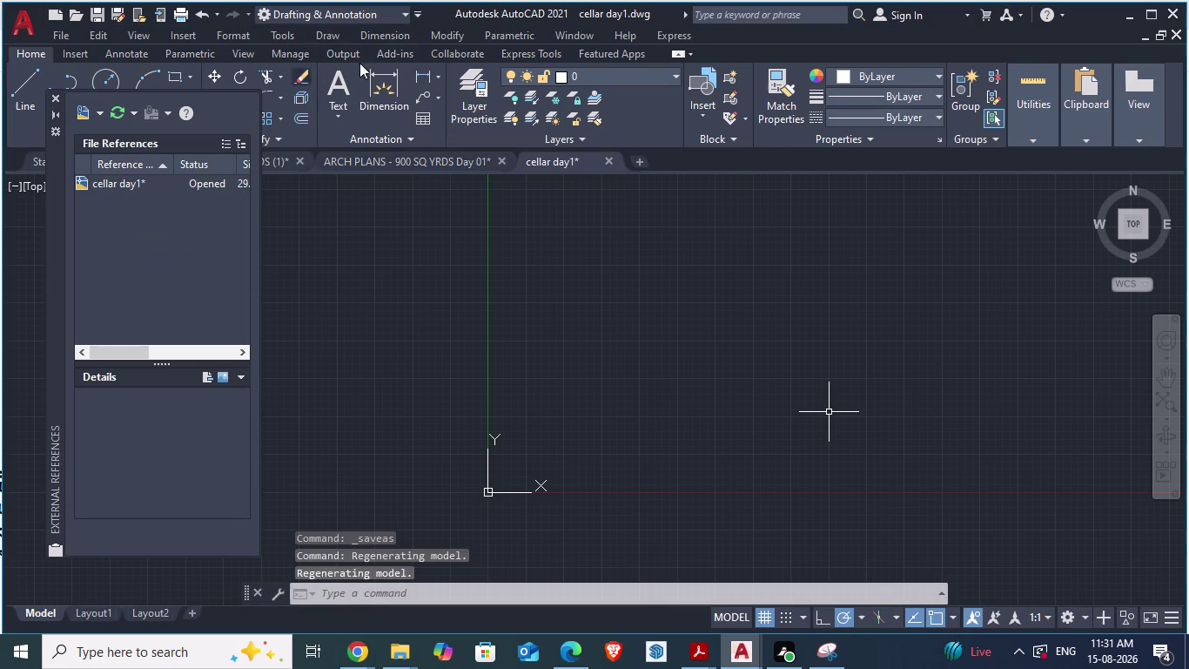
click(436, 35)
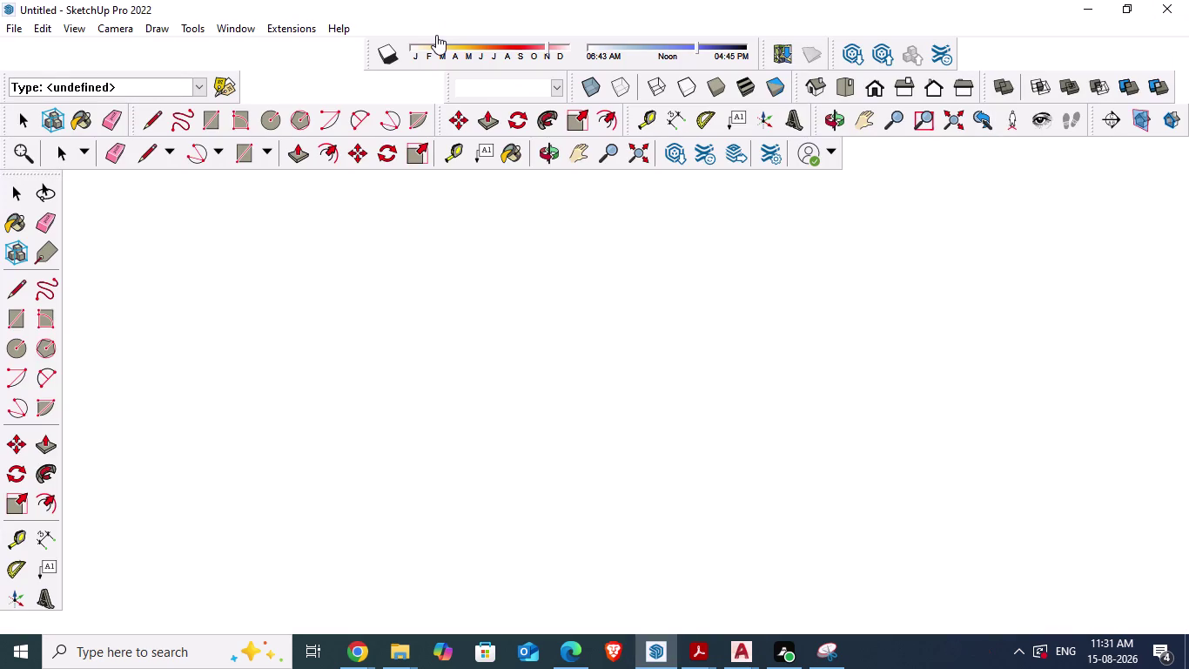
Decline the LibFredo6 download prompt in SketchUp.
click(1094, 3)
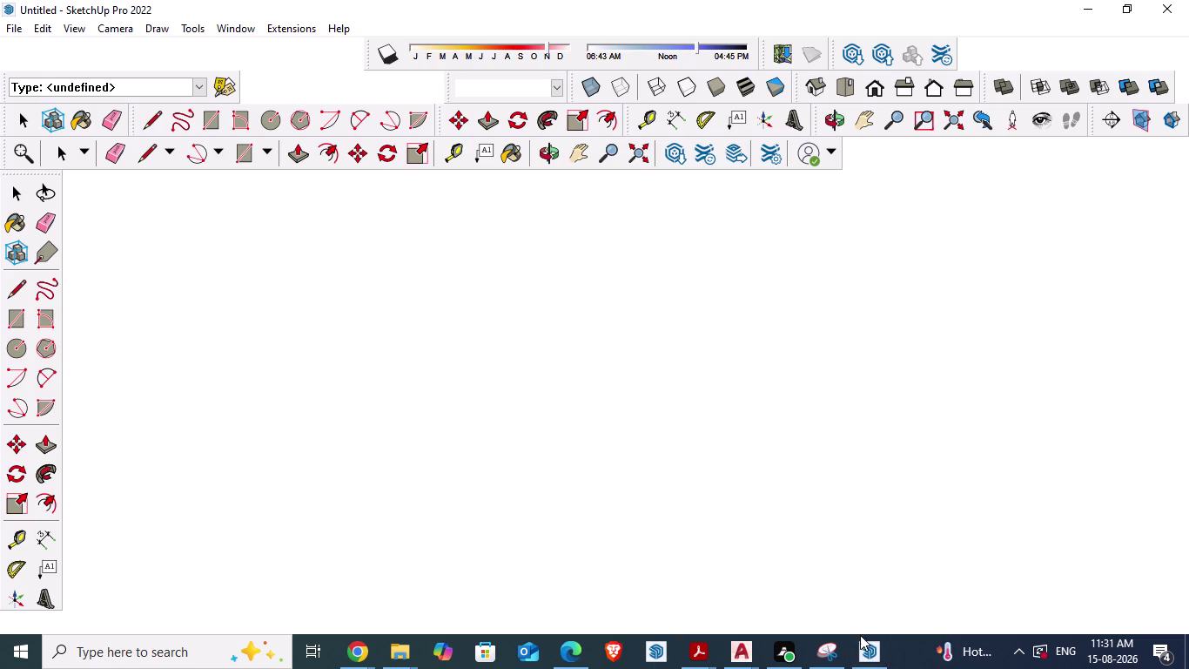
click(866, 646)
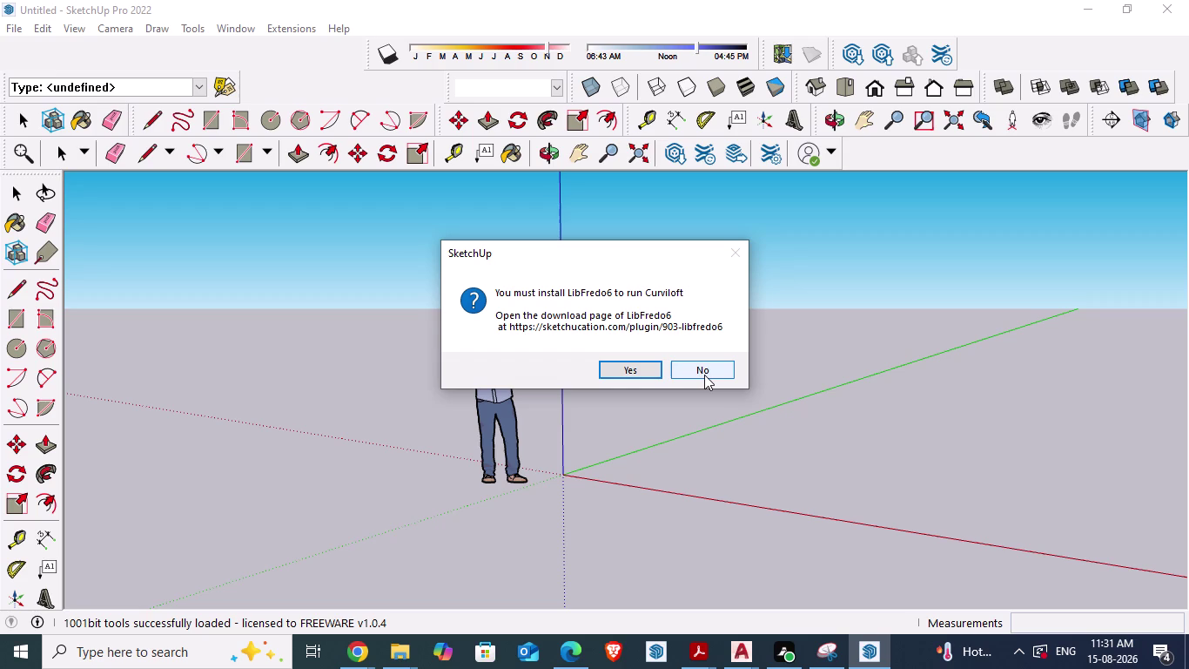